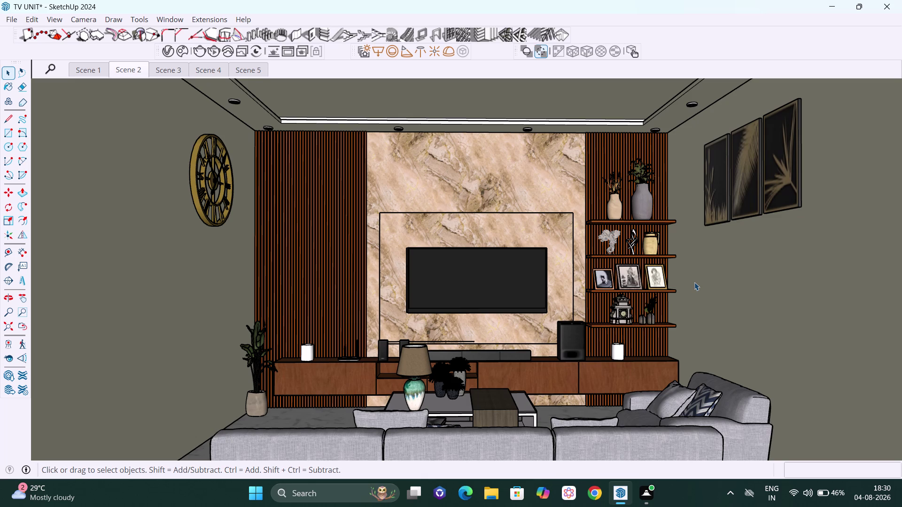
click(888, 0)
click(400, 254)
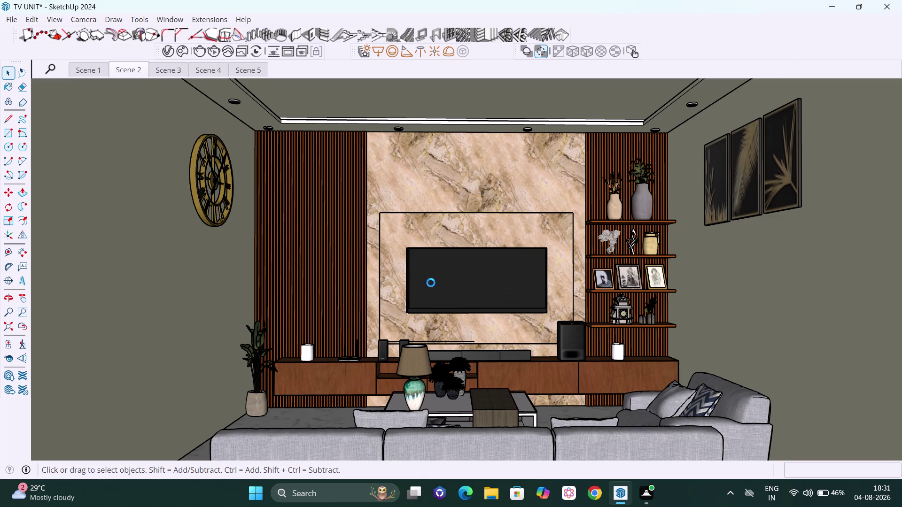